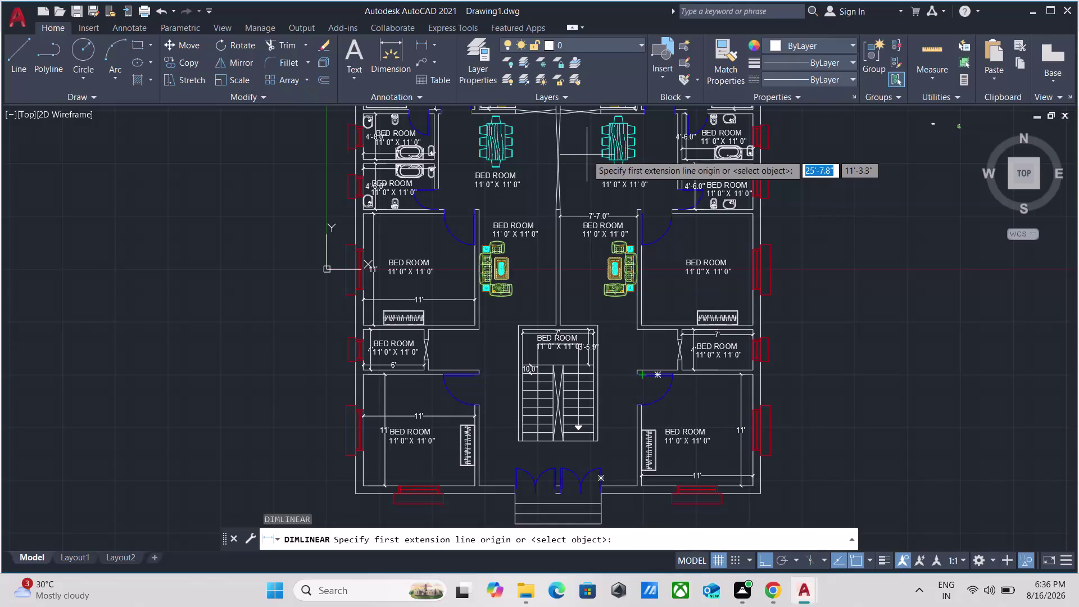
Dimension the left bedroom's width wall to wall as 7'-7.0", beside the matching dimension.
scroll(up, 3)
scroll(up, 3)
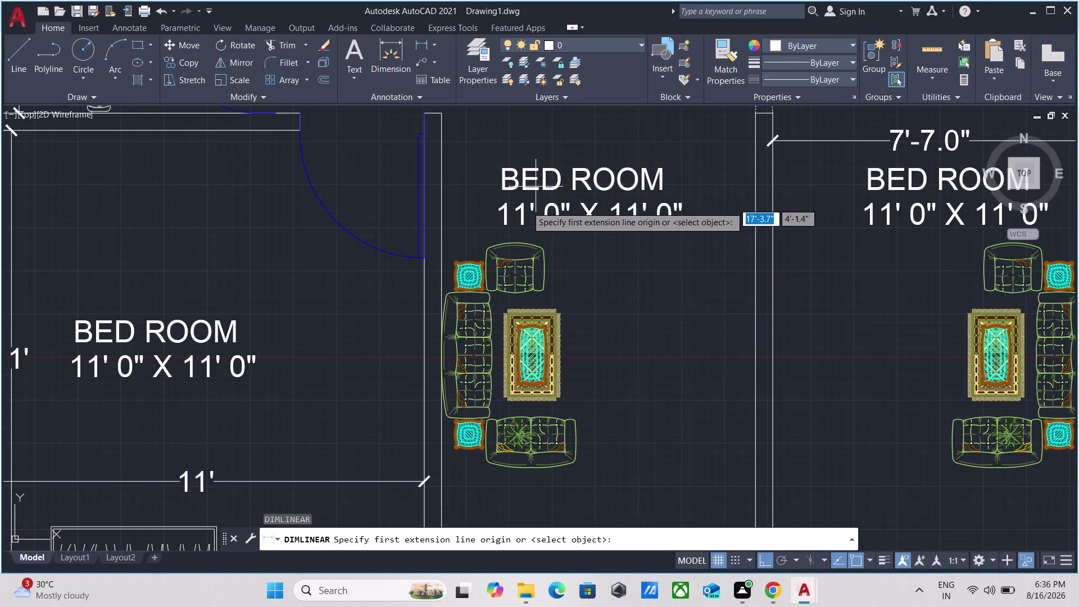
middle_drag(474, 135, 459, 243)
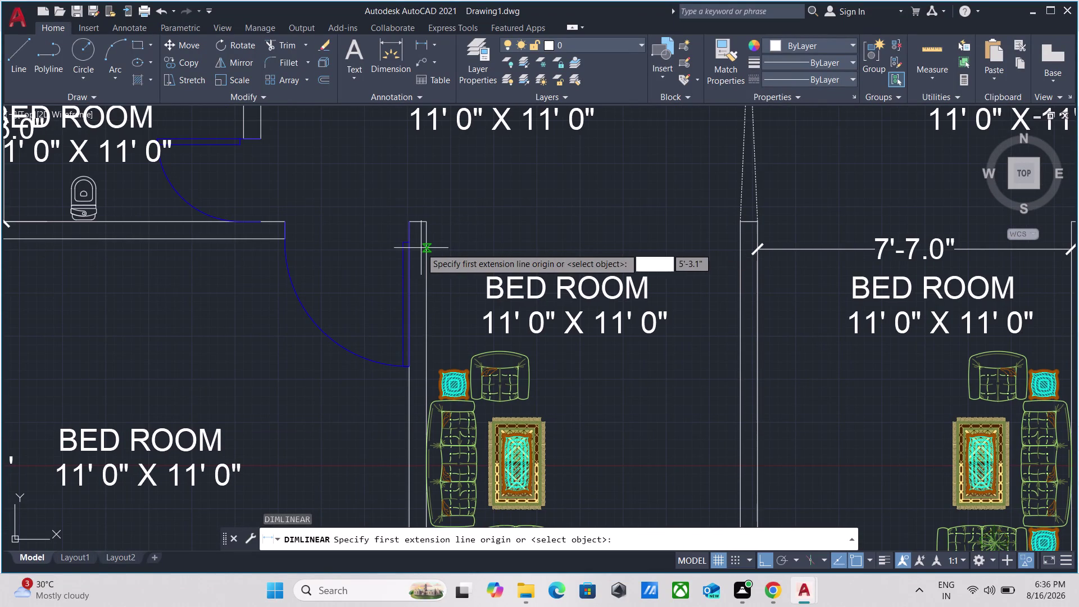
click(427, 248)
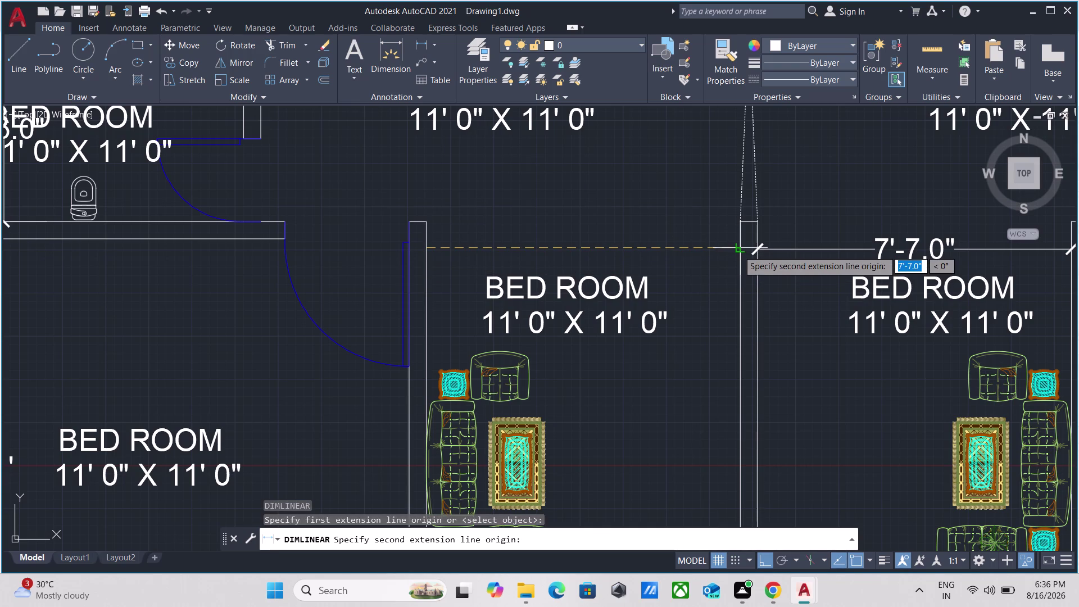
click(738, 250)
click(737, 250)
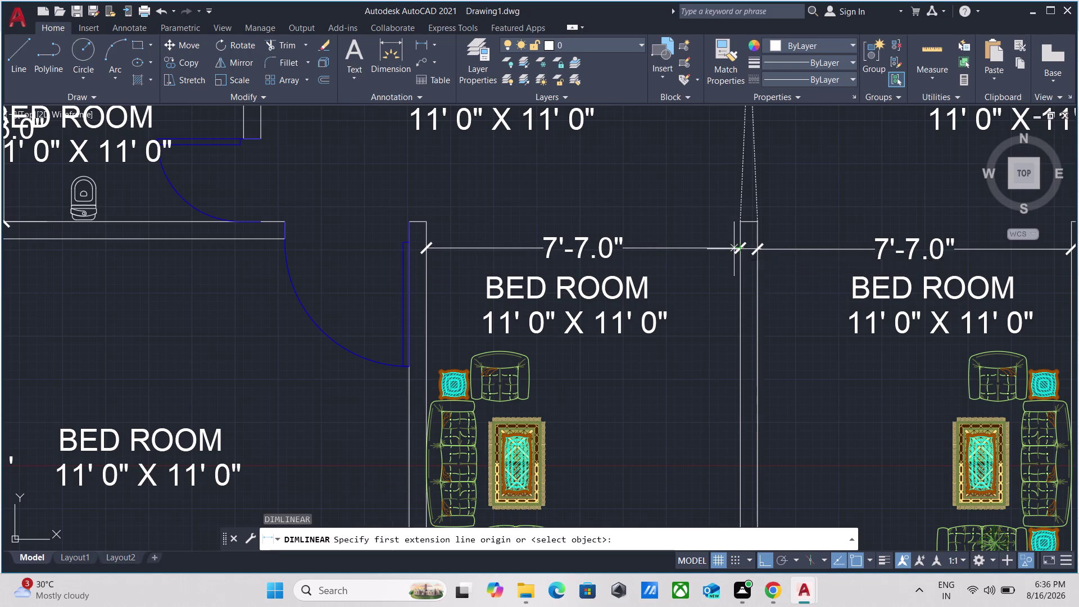
scroll(down, 3)
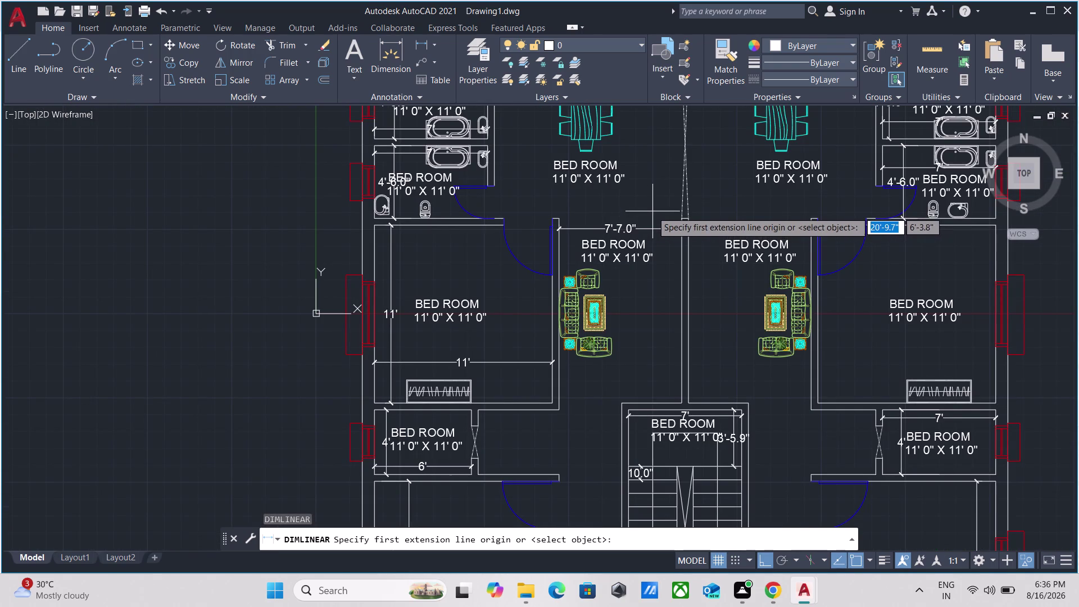
Dimension the central wall between the middle bed rooms vertically as 20'-8.1".
scroll(down, 3)
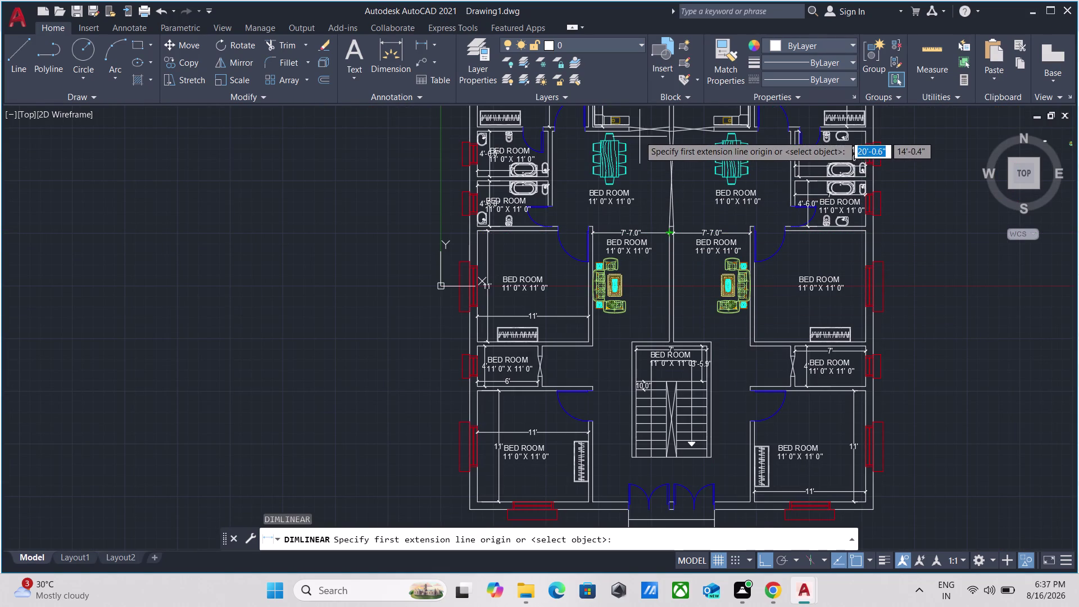
scroll(up, 3)
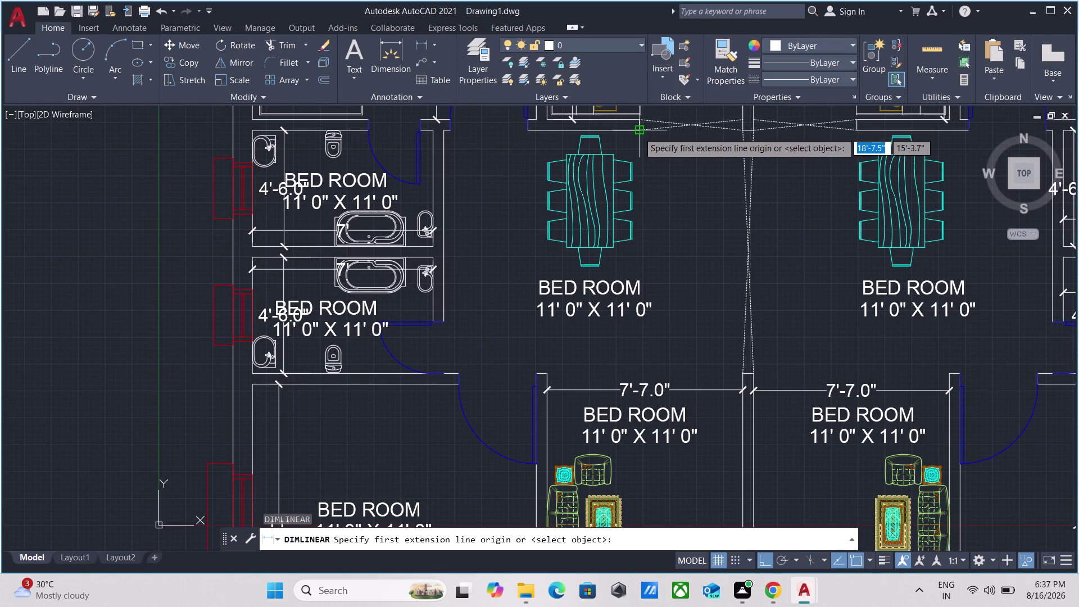
scroll(up, 3)
scroll(up, 3)
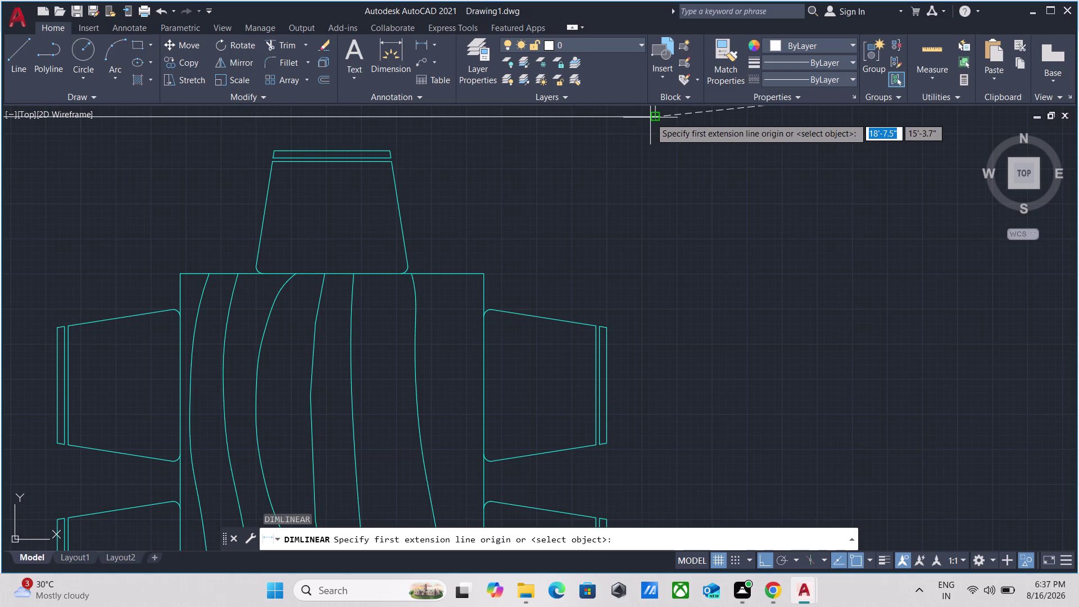
click(658, 118)
scroll(down, 3)
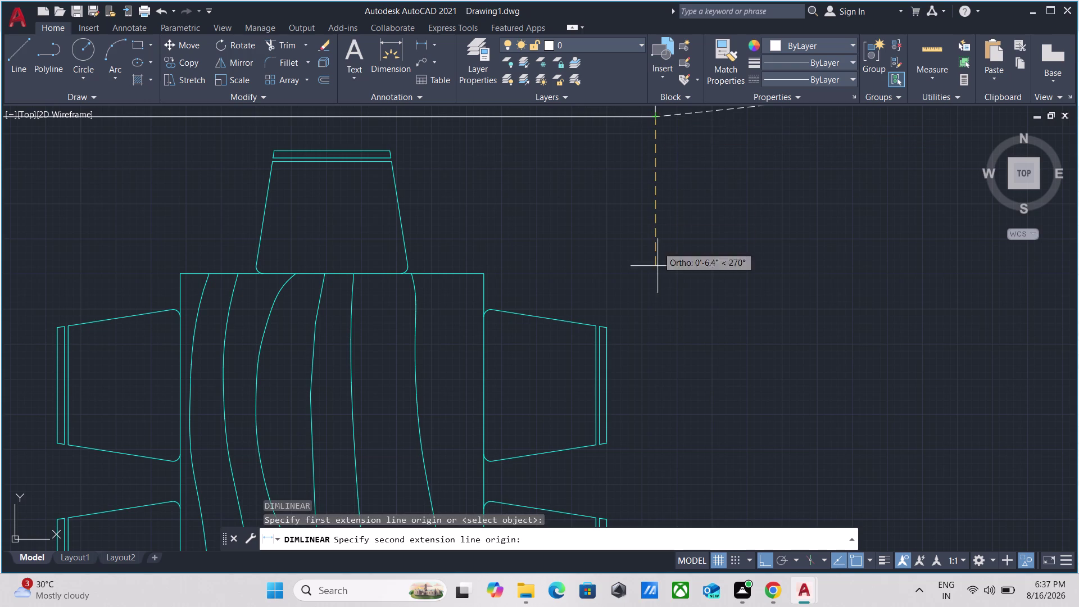
scroll(down, 3)
scroll(down, 3)
middle_drag(670, 366, 641, 196)
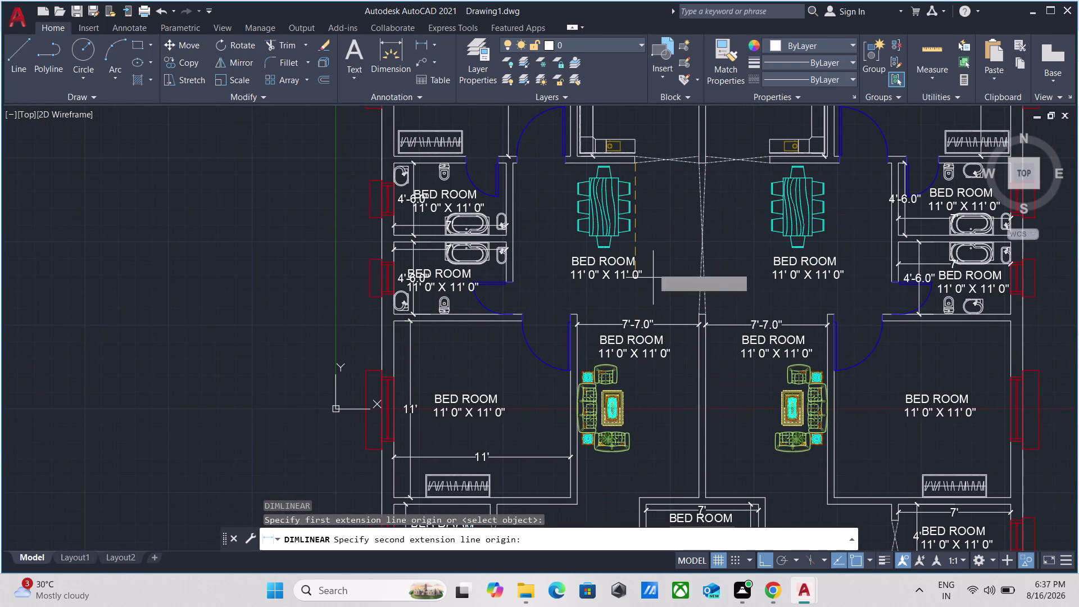
scroll(up, 3)
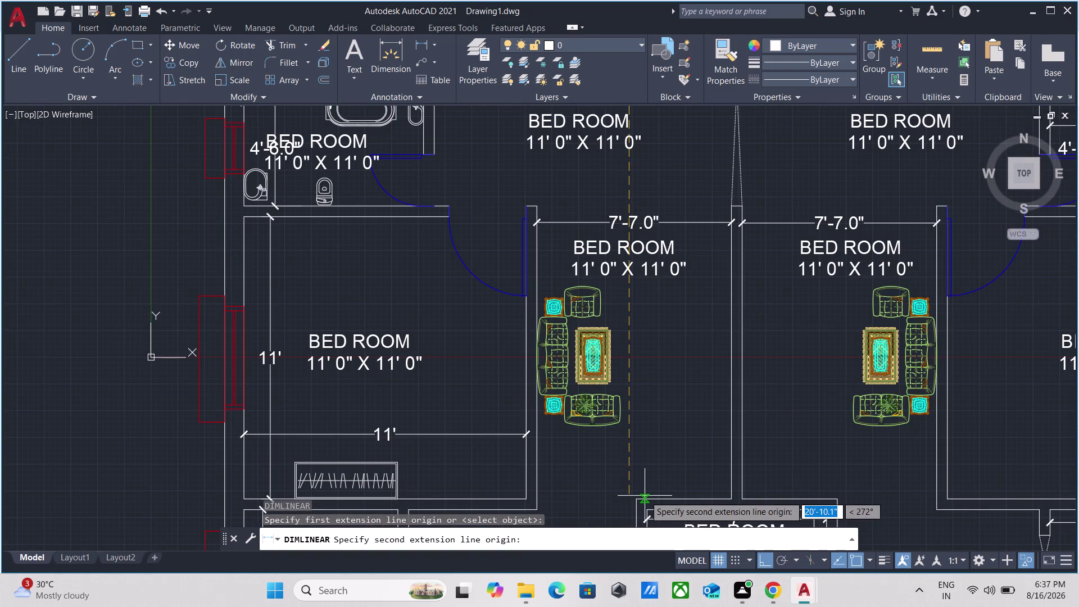
click(646, 495)
scroll(down, 3)
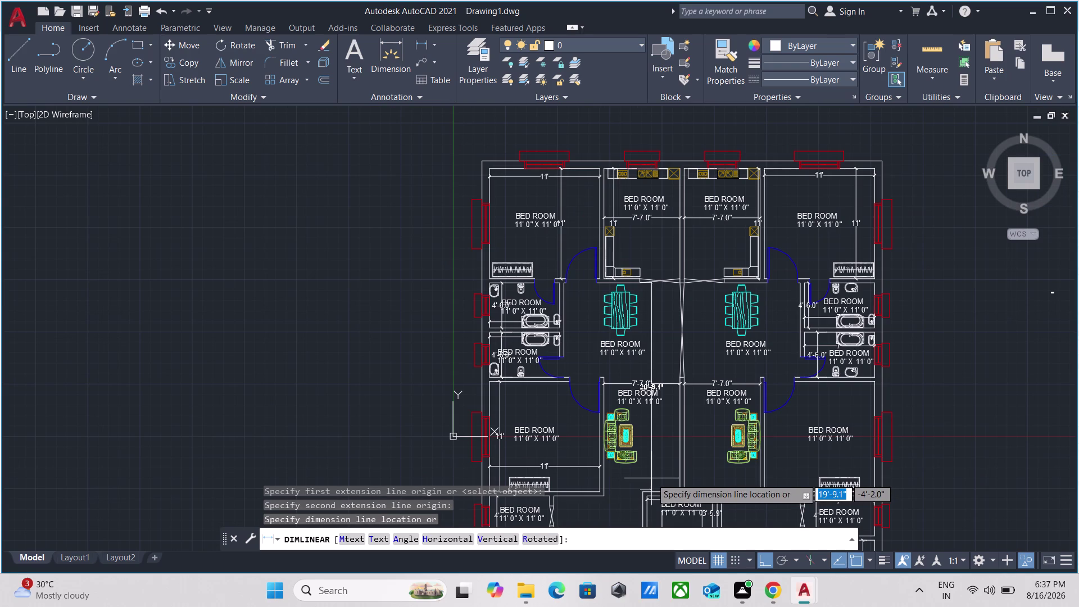
click(650, 444)
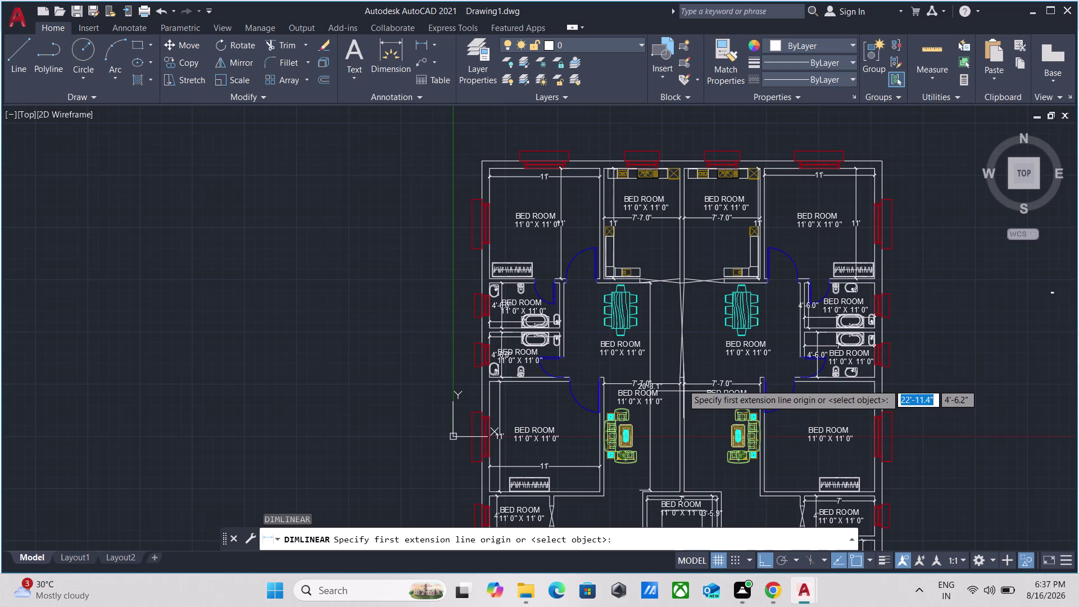
Cancel the linear dimension command and bring the upper rooms of the plan into view.
key(Escape)
scroll(up, 3)
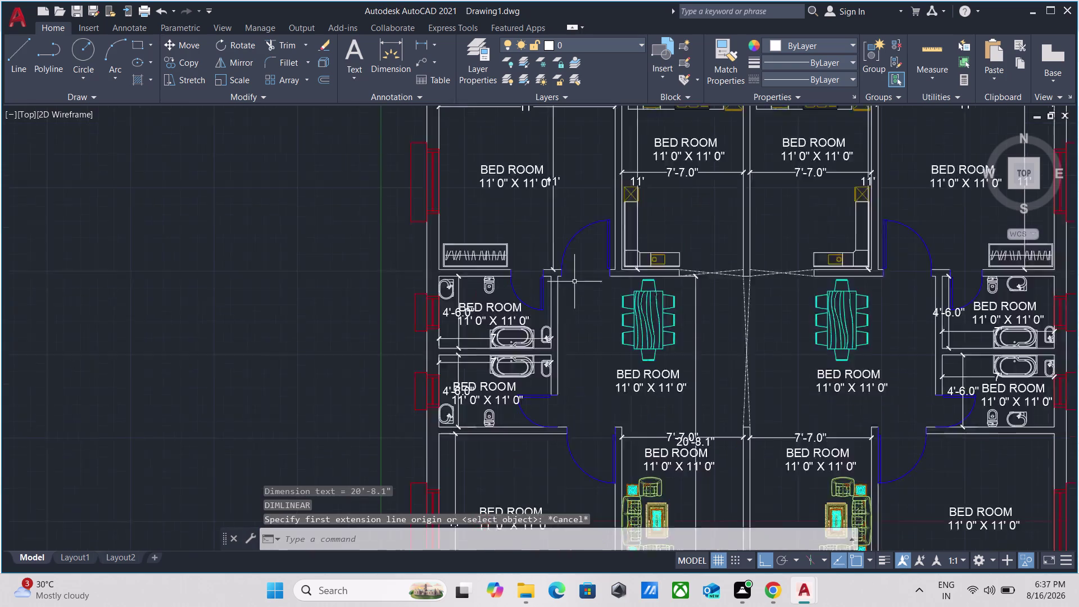
scroll(down, 3)
scroll(up, 3)
middle_drag(537, 133, 537, 146)
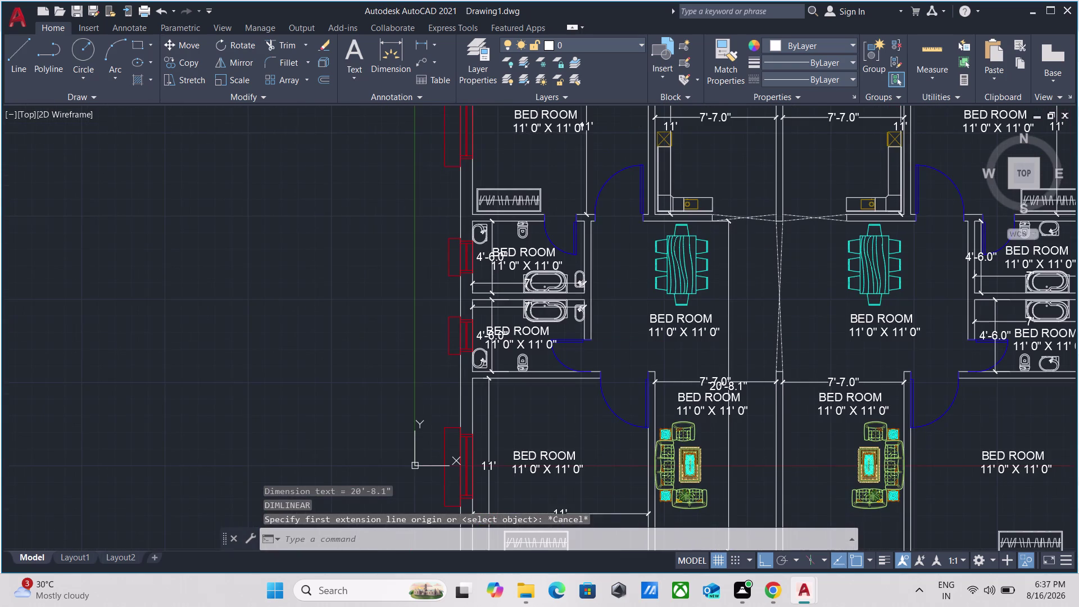
middle_drag(537, 146, 513, 223)
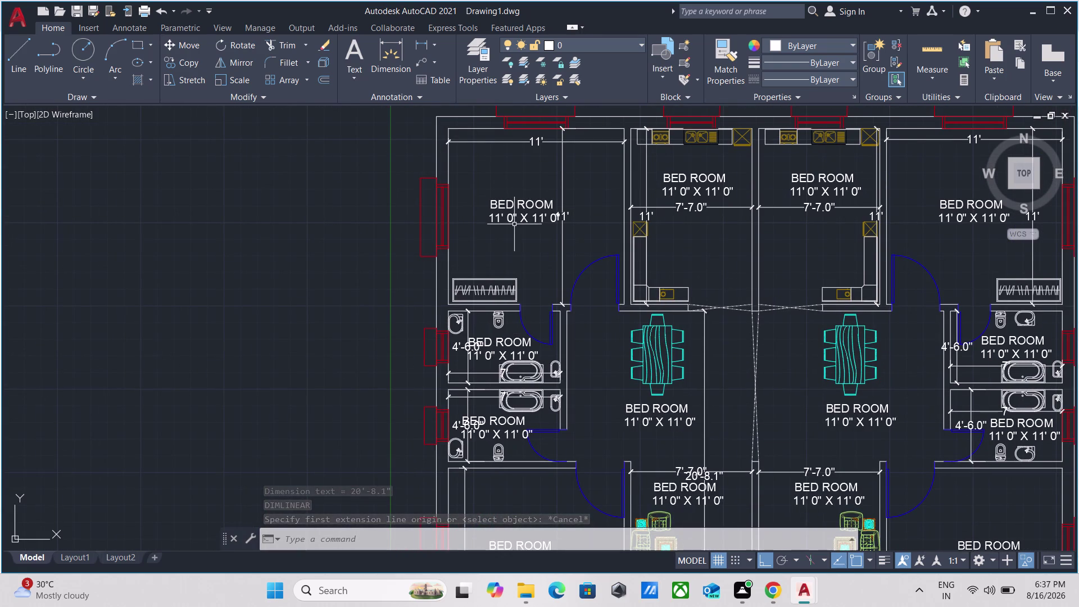